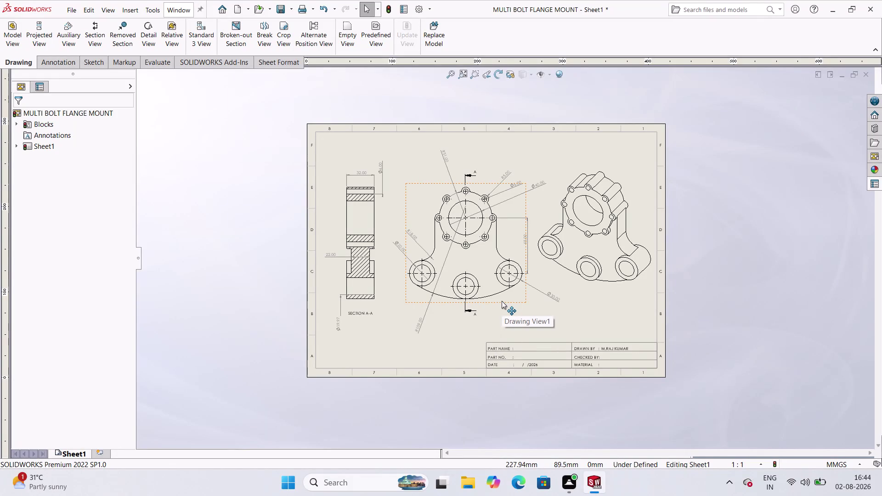
Select the front view to review its settings, then deselect it.
click(501, 301)
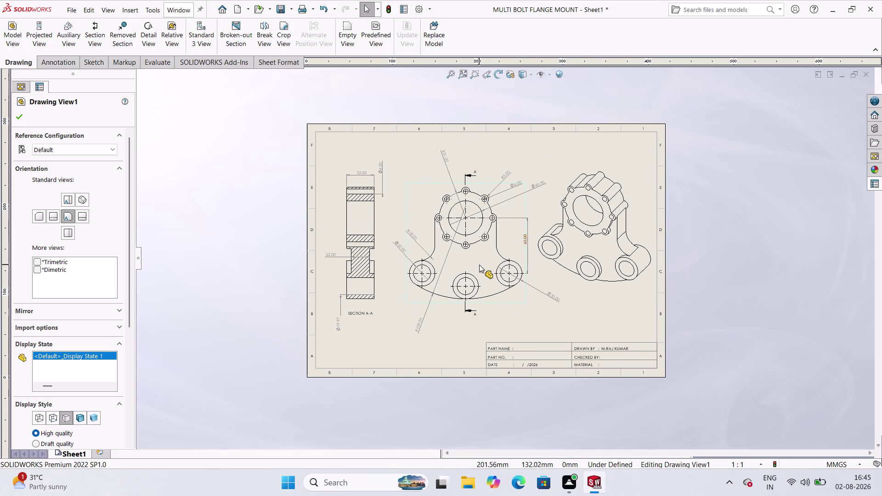
click(730, 169)
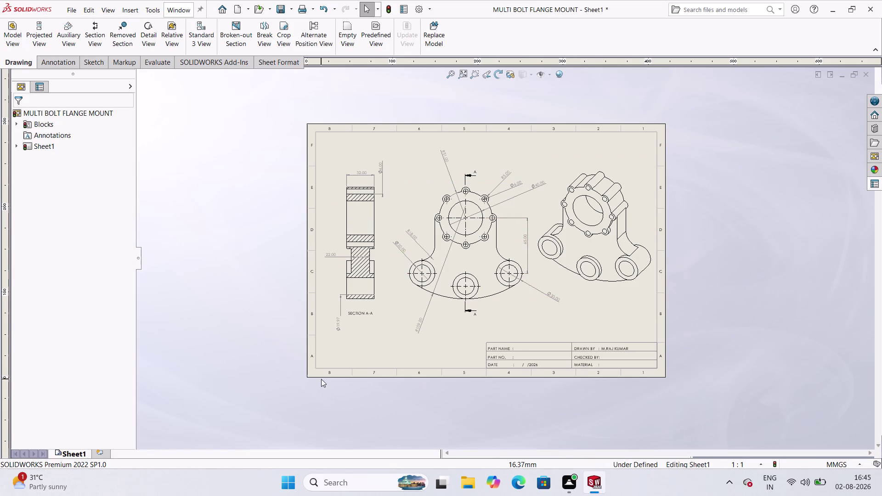
scroll(down, 3)
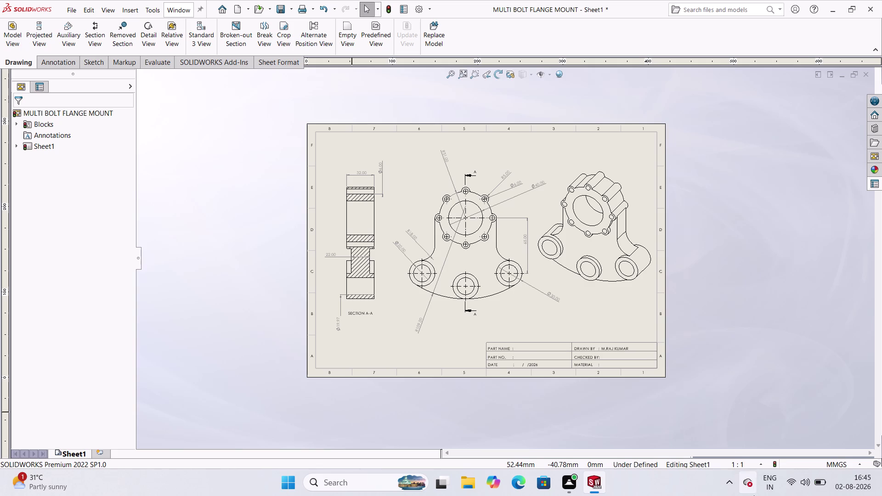
key(plus)
Draw the detail circle around the isometric view's left boss and place Detail B beneath it.
click(153, 40)
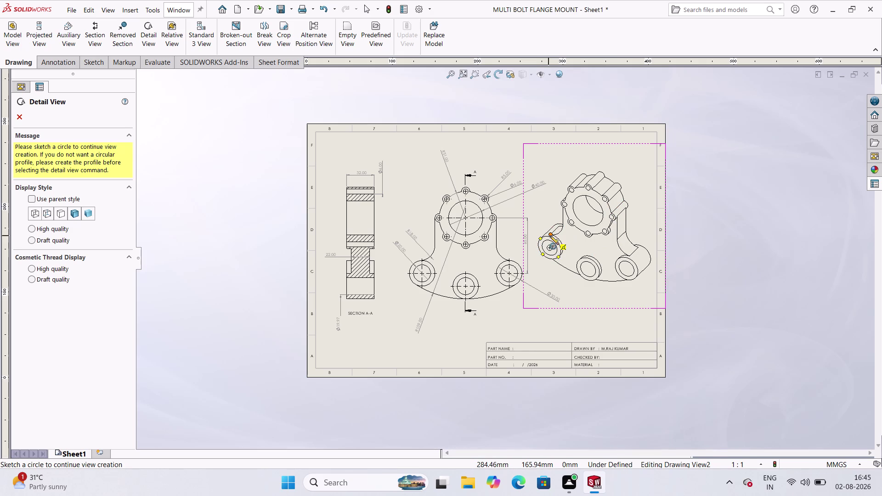
click(550, 236)
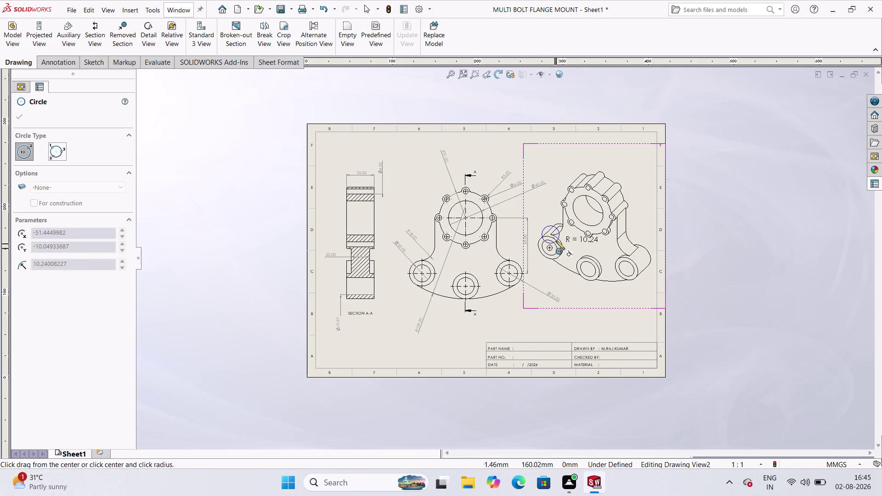
click(556, 240)
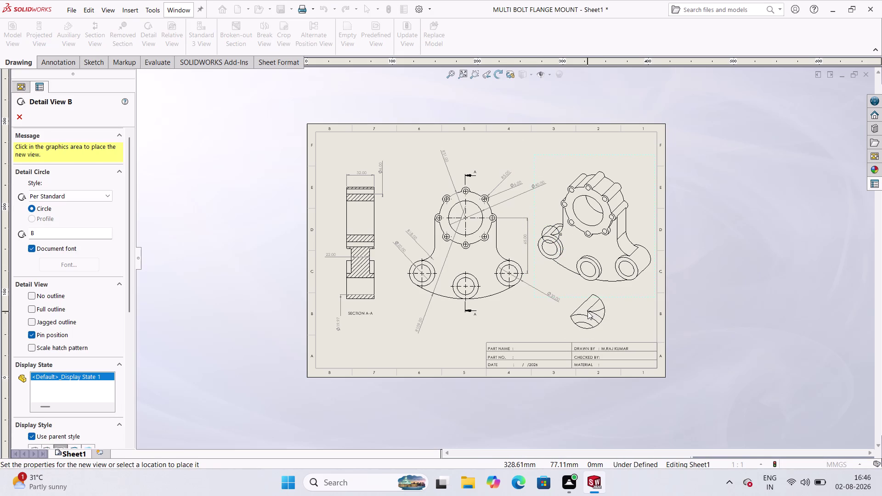
click(588, 312)
scroll(down, 3)
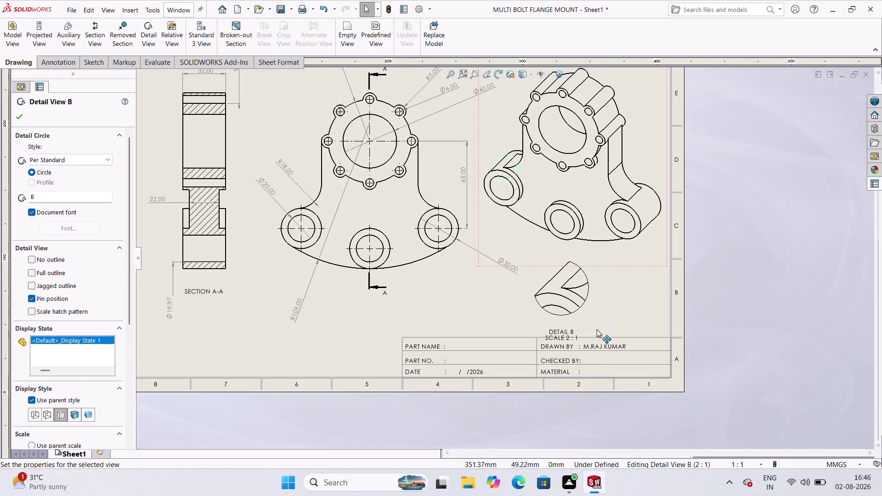
scroll(down, 3)
scroll(up, 3)
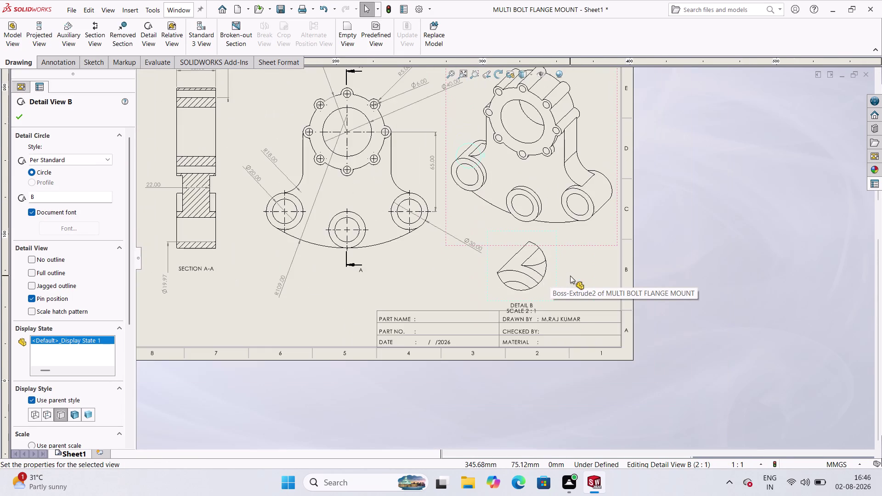
scroll(up, 3)
scroll(up, 3)
scroll(down, 3)
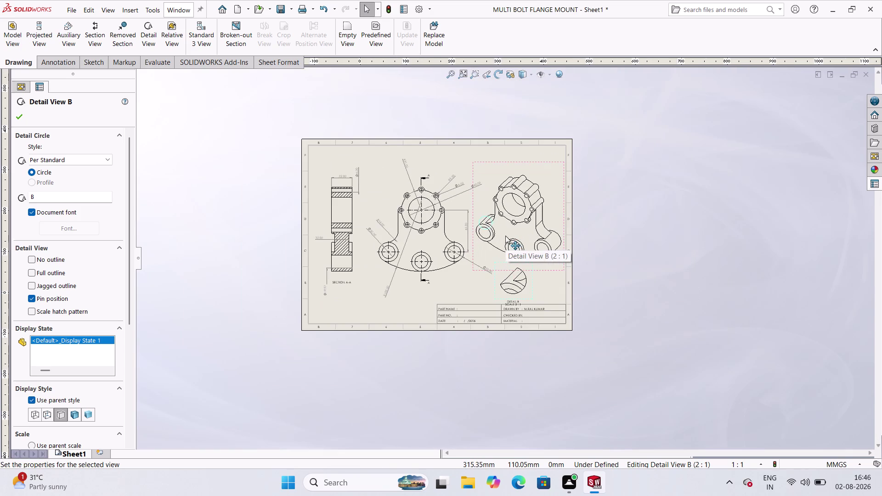
scroll(down, 3)
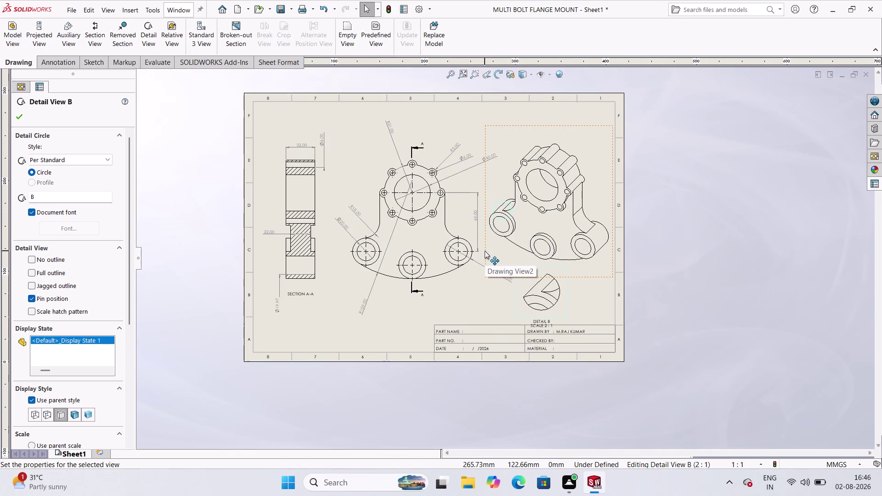